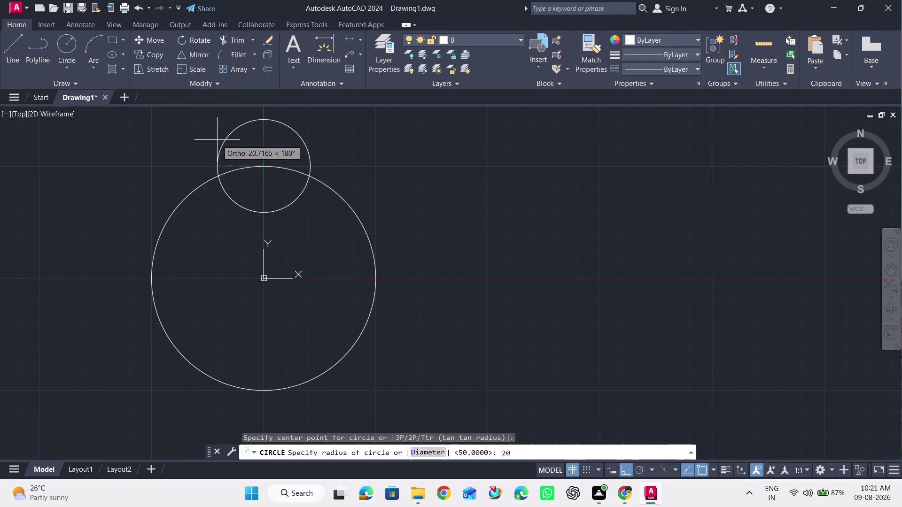
Enter radius 20 to create the circle centred on the large circle's top edge.
text(20)
key(BackSpace)
key(BackSpace)
key(Return)
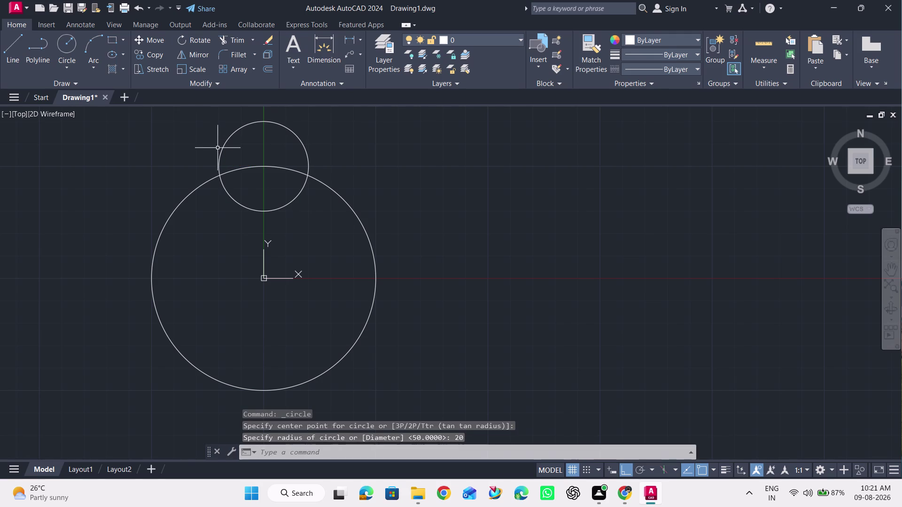
Start another circle centred on the top quadrant of the radius-20 circle.
scroll(down, 3)
scroll(up, 3)
scroll(down, 3)
scroll(up, 3)
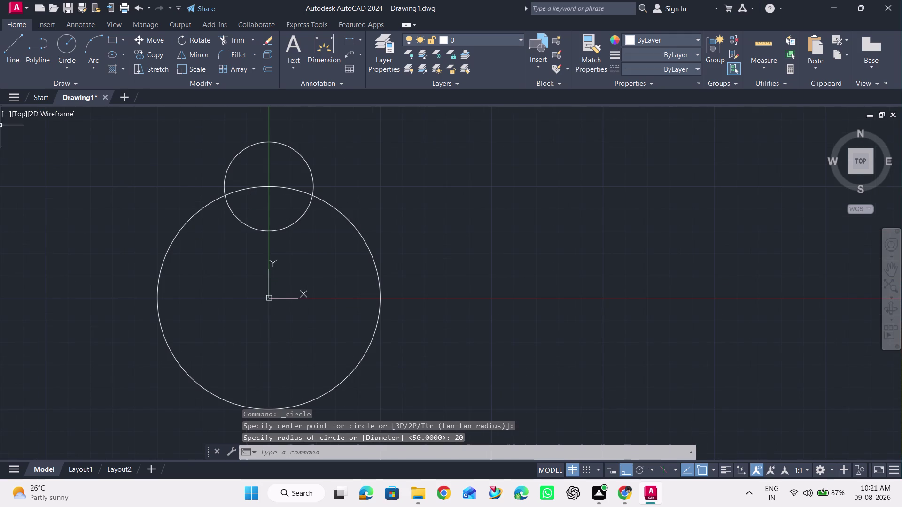
click(67, 44)
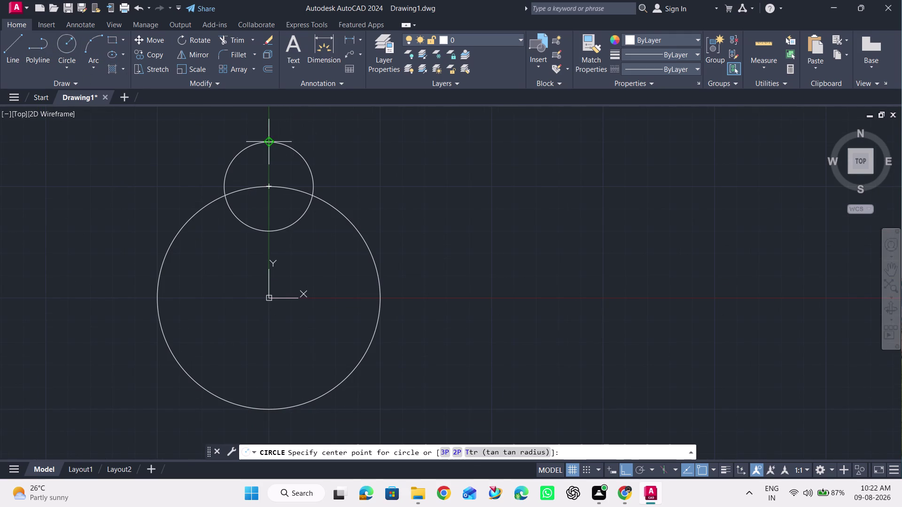
click(271, 143)
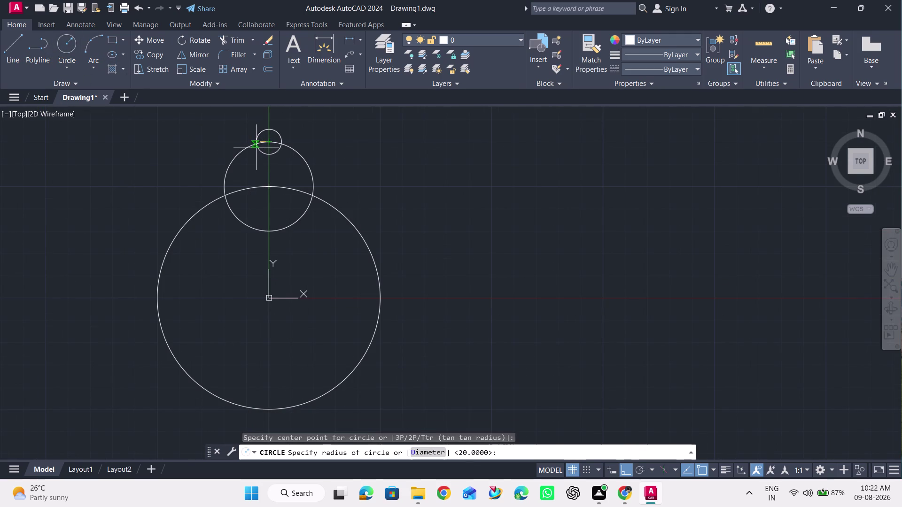